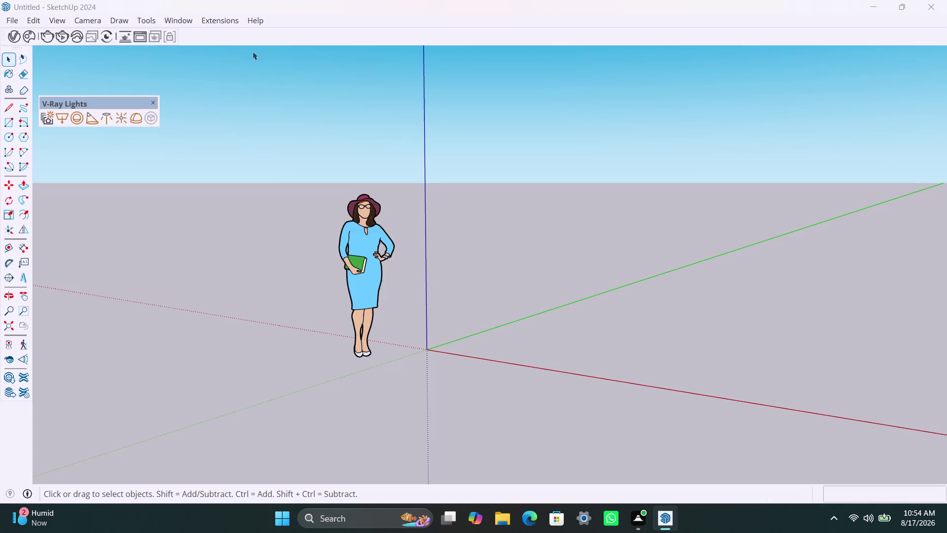
Orbit and zoom the view around the scale figure.
click(154, 103)
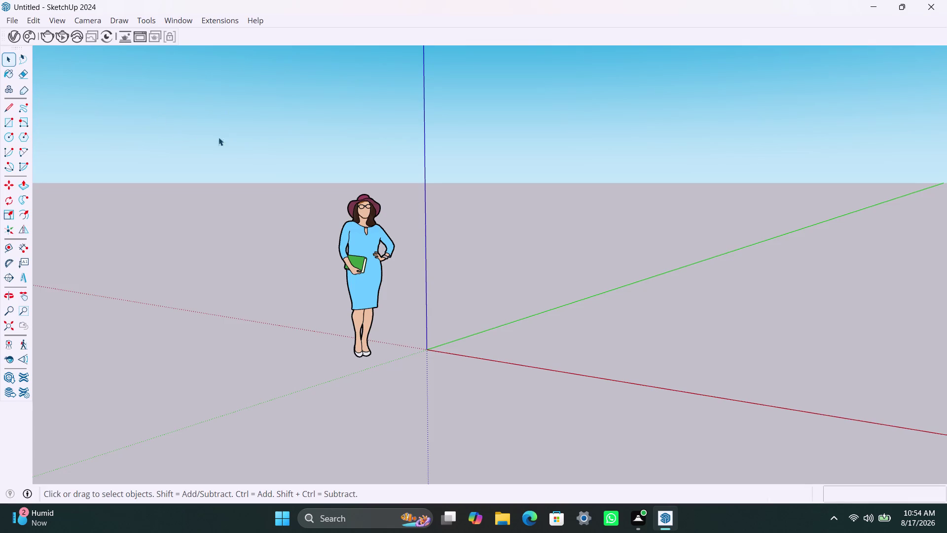
middle_drag(362, 269, 448, 311)
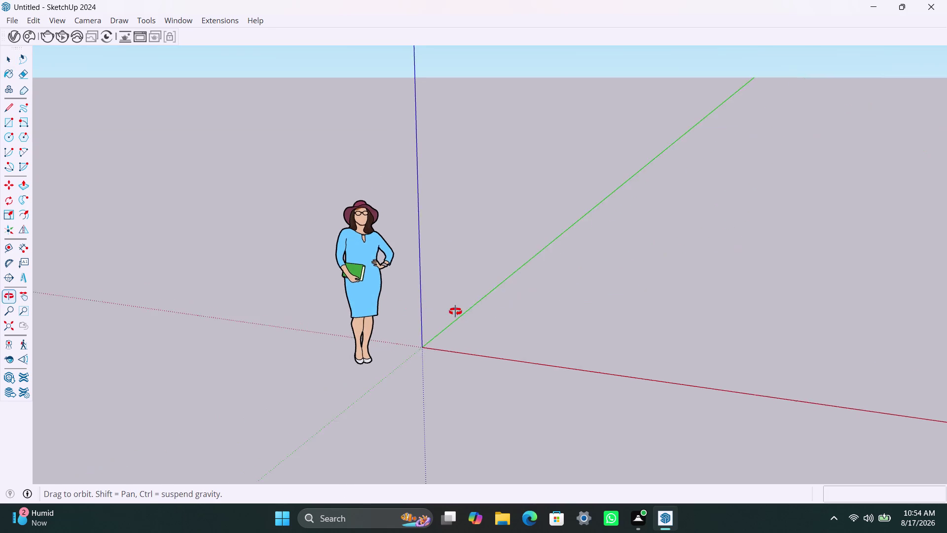
middle_drag(449, 312, 551, 306)
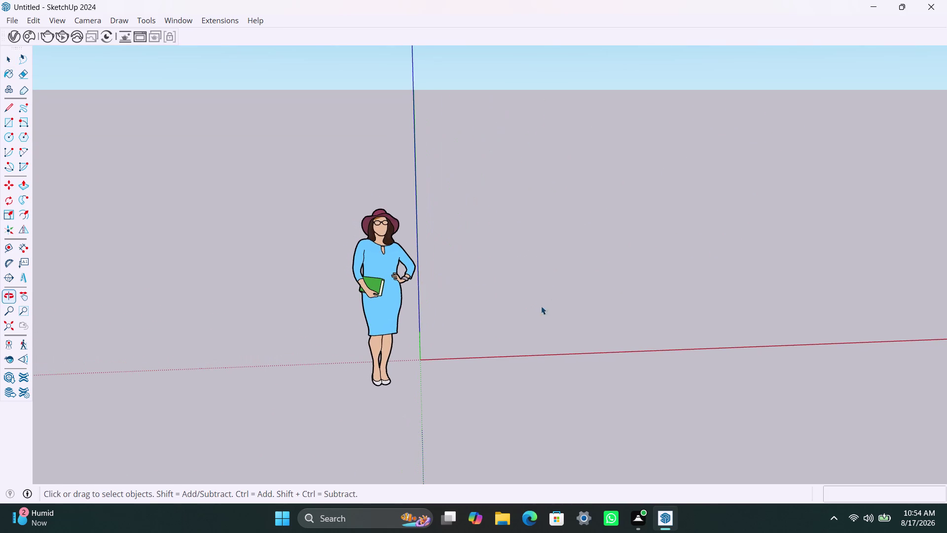
middle_drag(462, 354, 241, 376)
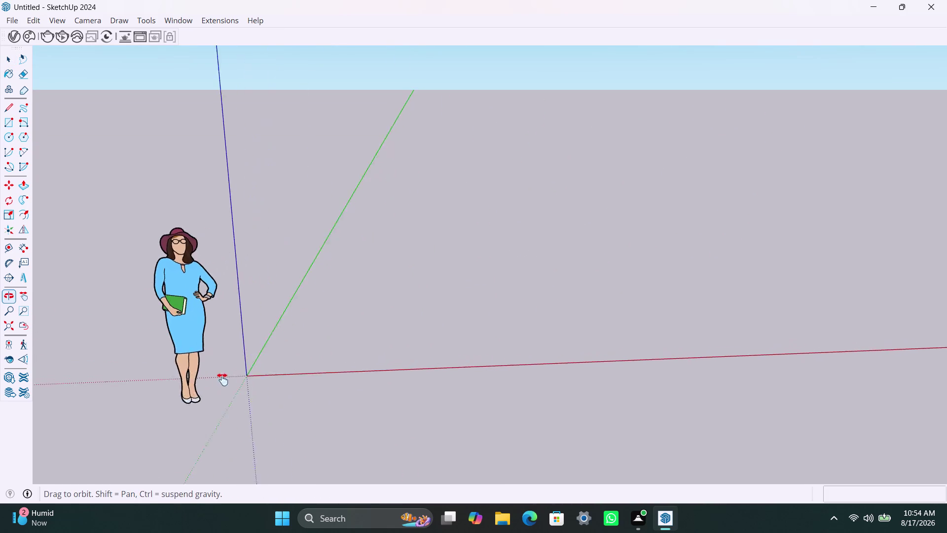
middle_drag(241, 376, 175, 451)
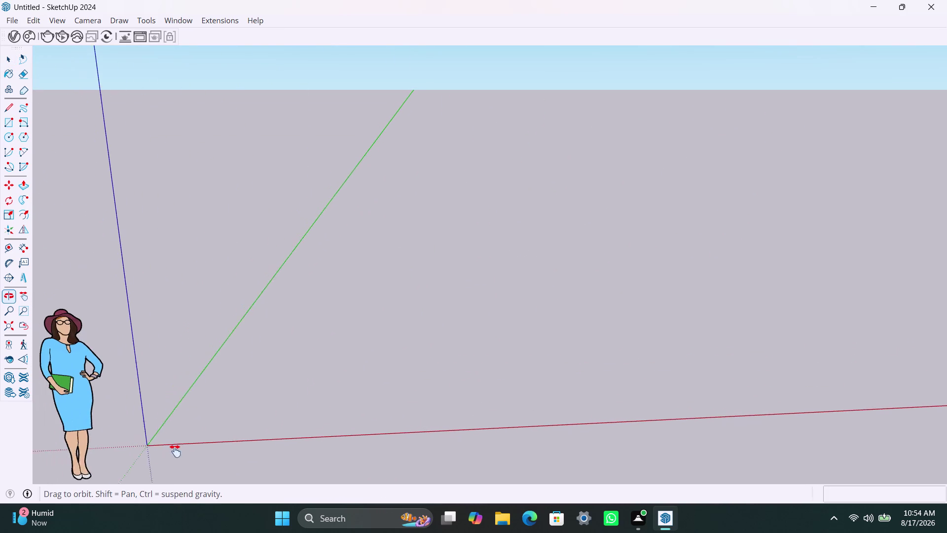
middle_drag(174, 451, 176, 451)
middle_drag(92, 396, 135, 357)
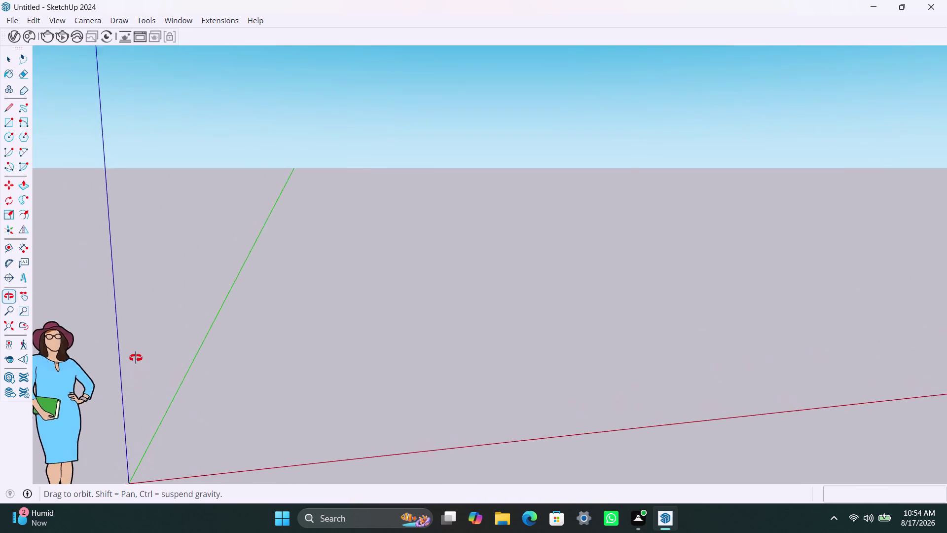
middle_drag(136, 357, 77, 337)
scroll(down, 3)
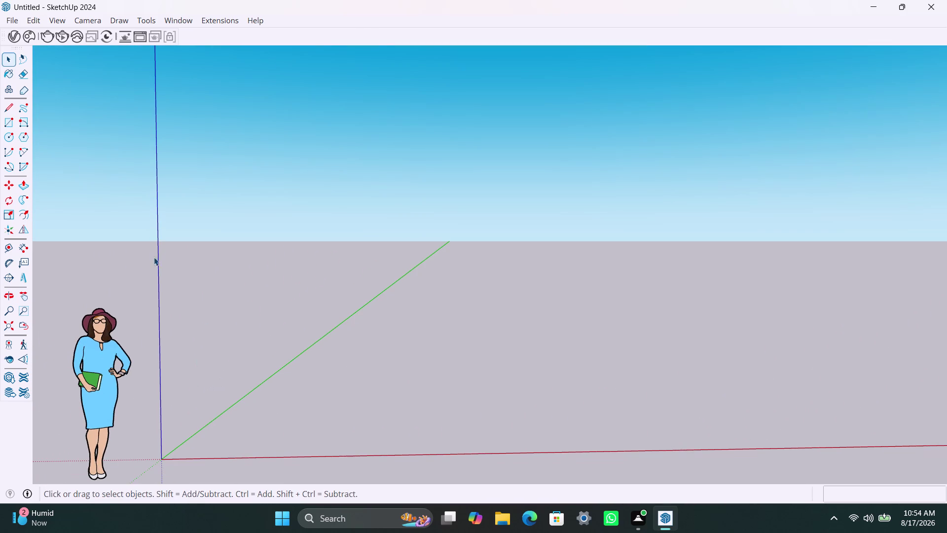
Import the AutoCAD drawing 'sketch up model 1 plan' from Desktop > internship.
click(15, 22)
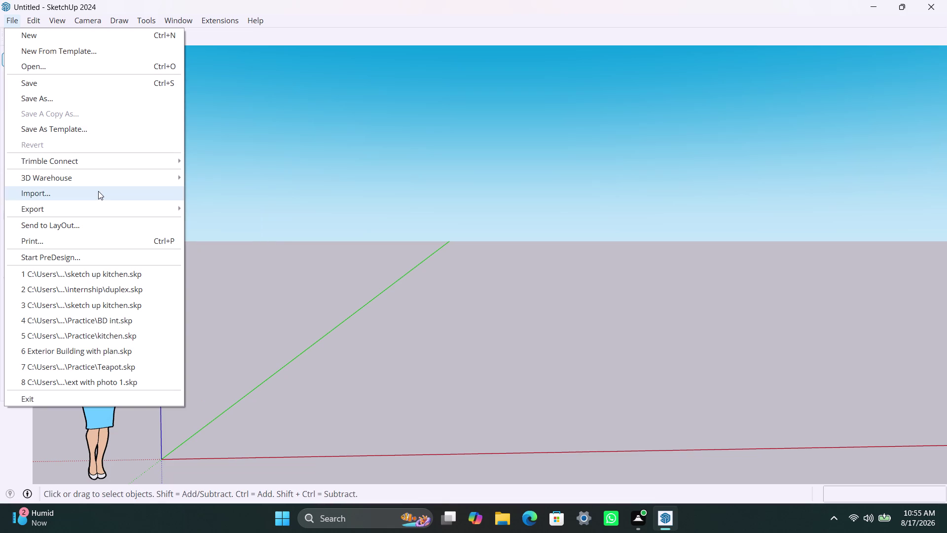
click(98, 191)
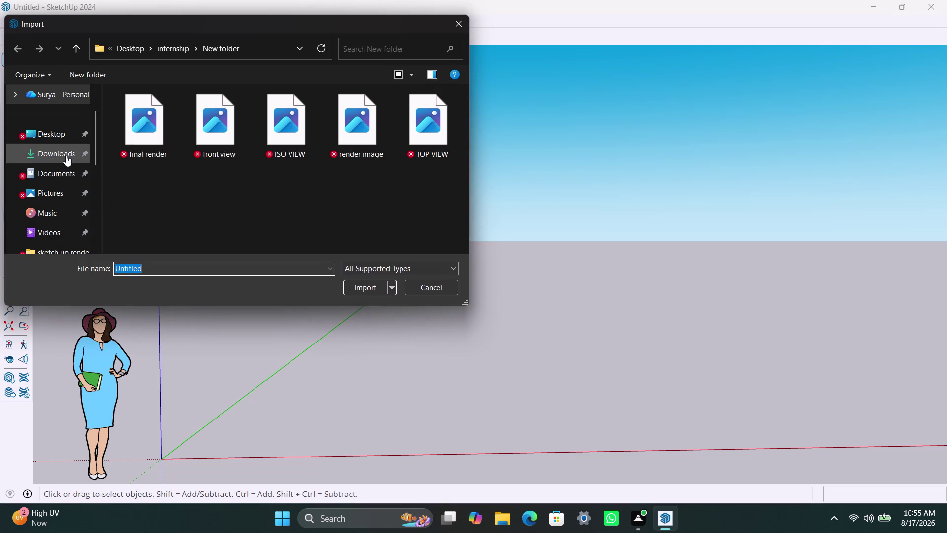
double_click(63, 137)
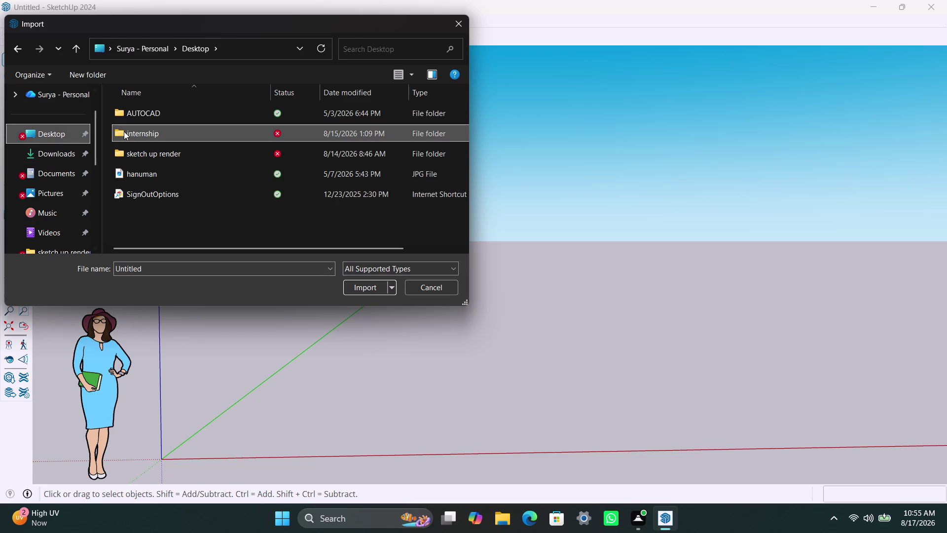
double_click(127, 136)
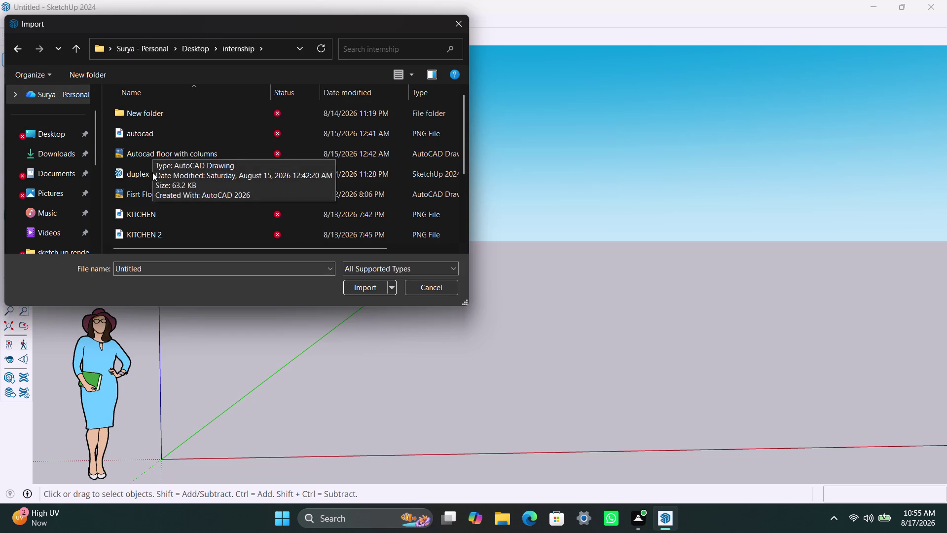
scroll(down, 3)
scroll(down, 3)
scroll(down, 3)
scroll(down, 3)
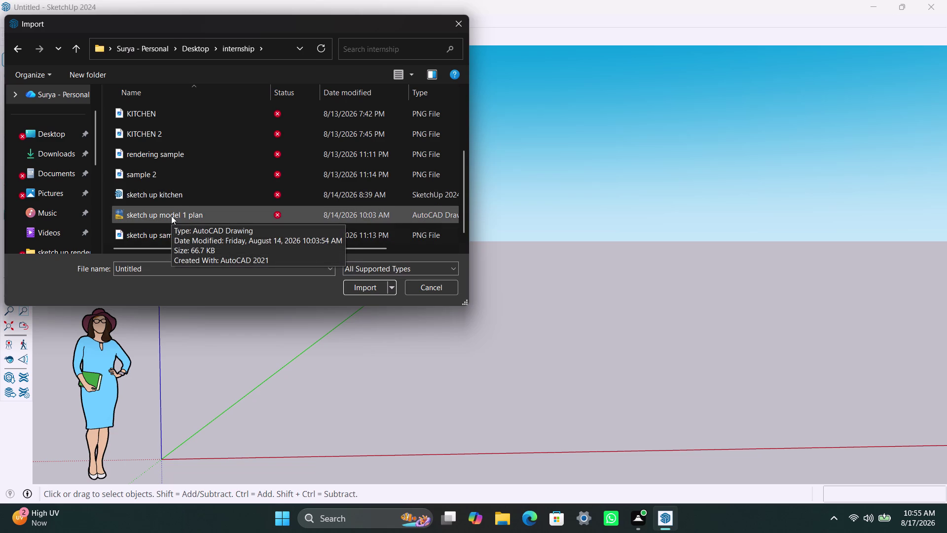
click(171, 216)
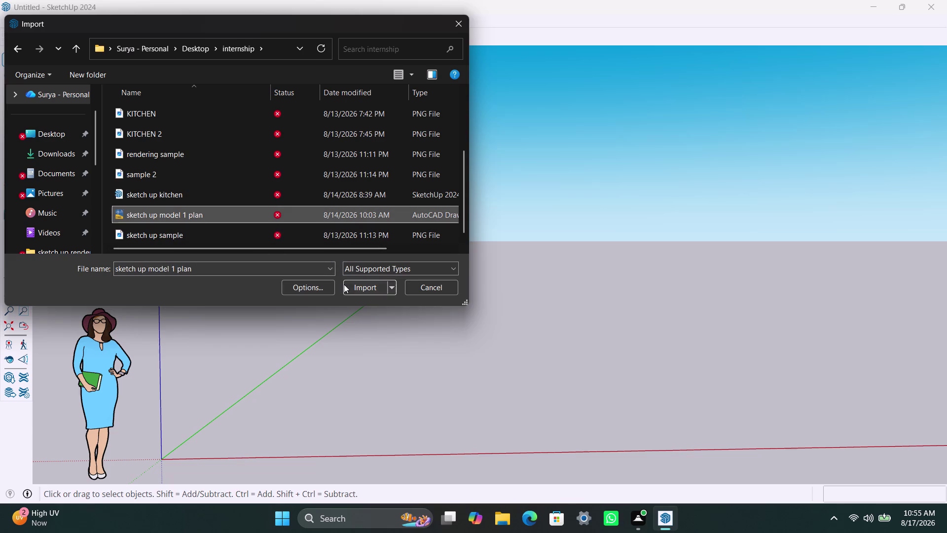
click(351, 283)
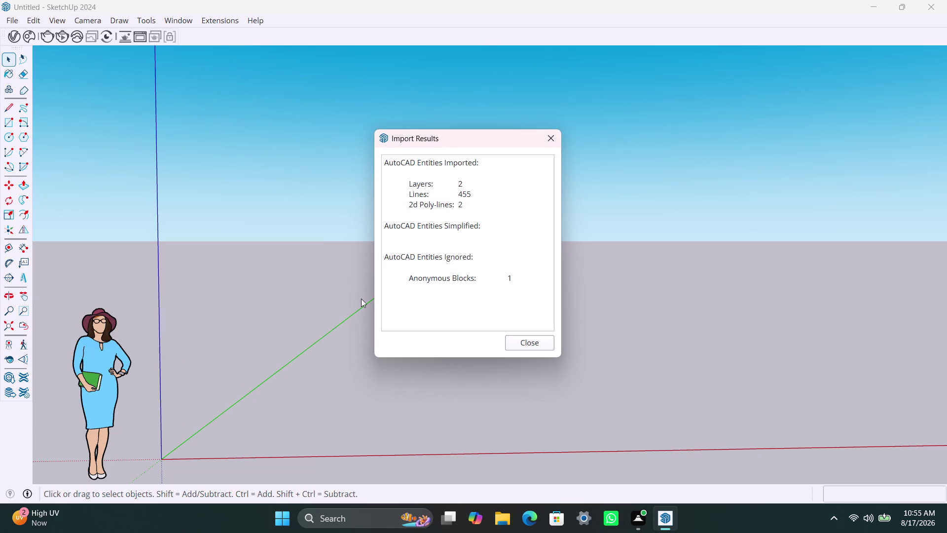
Dismiss the import summary, inspect the three floor plans from above, then undo the import.
click(527, 349)
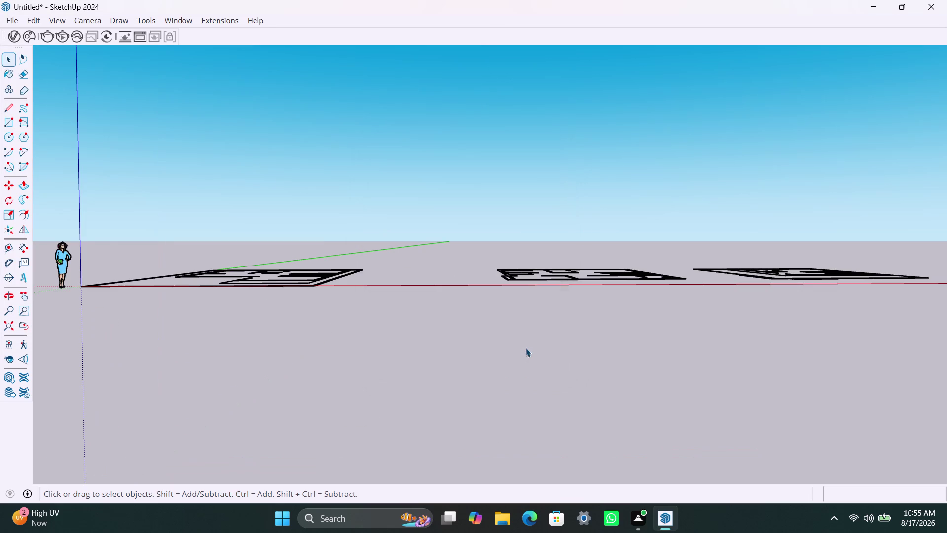
scroll(down, 3)
middle_drag(426, 311, 421, 338)
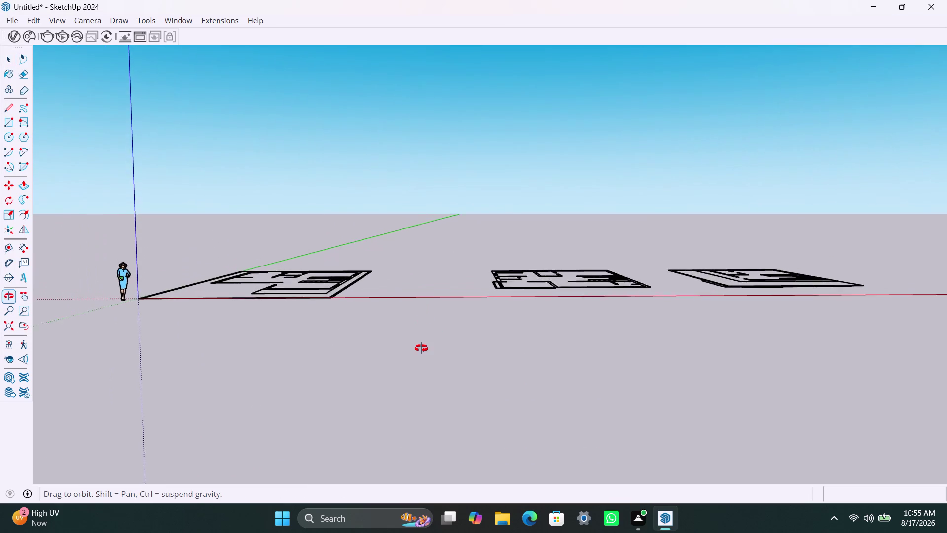
middle_drag(422, 338, 381, 464)
scroll(down, 3)
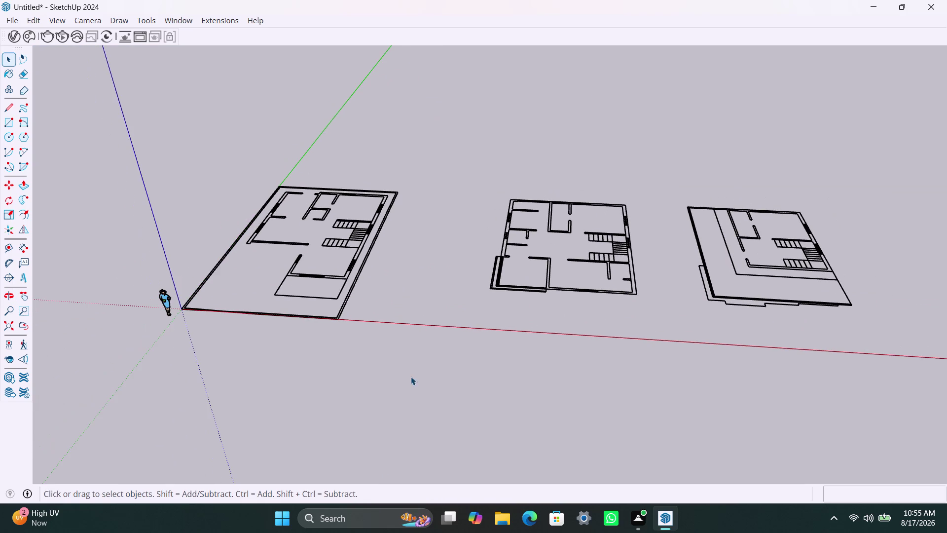
middle_drag(409, 382, 433, 404)
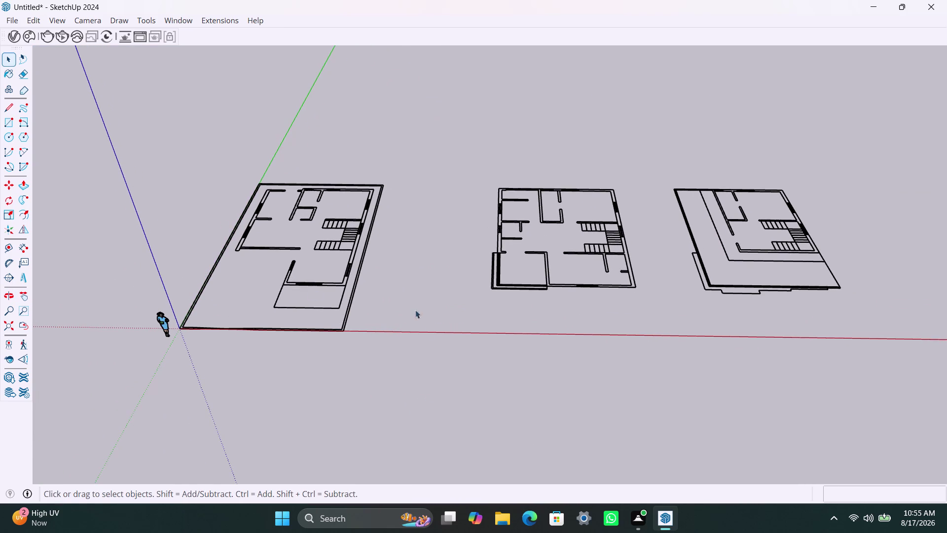
key(ctrl+z)
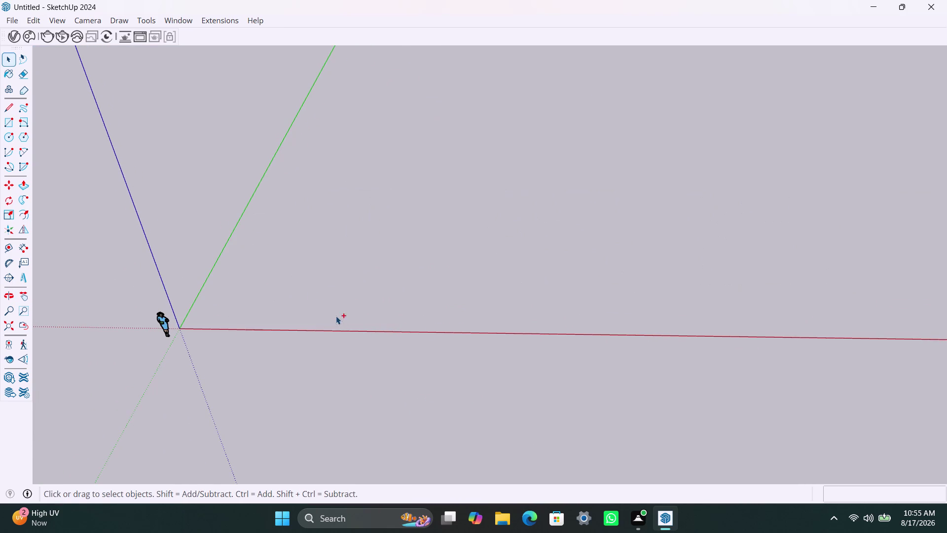